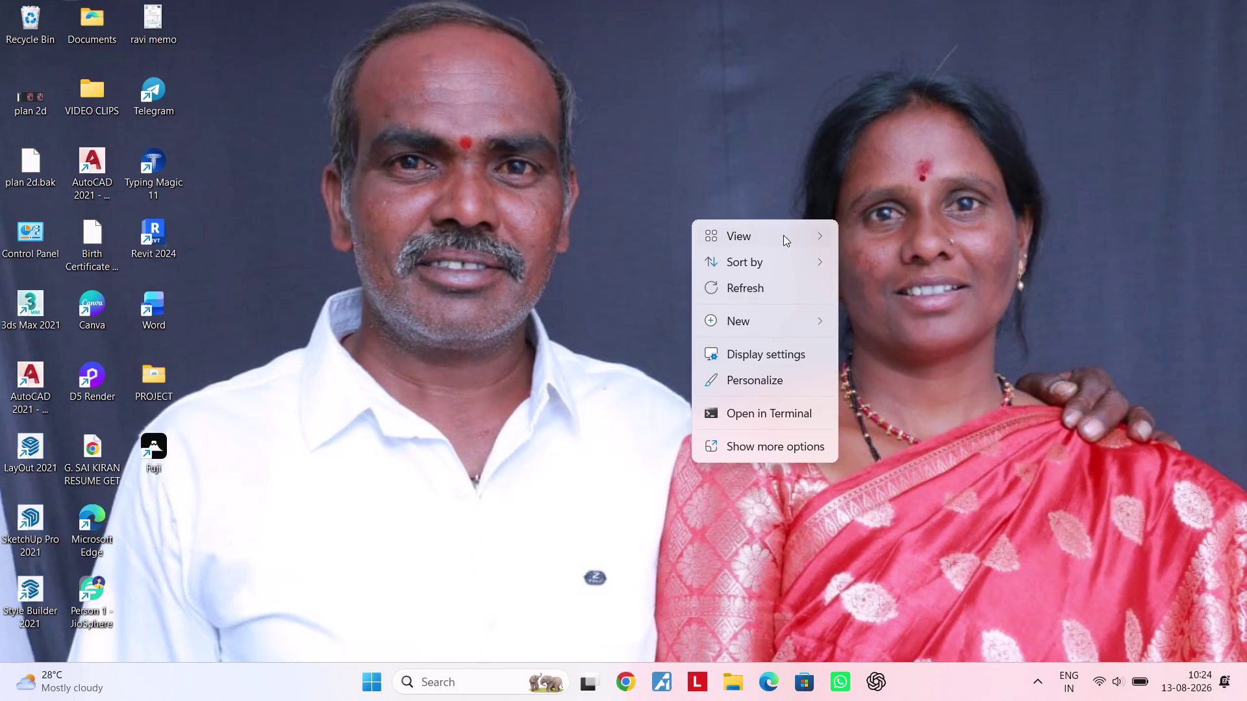
click(760, 297)
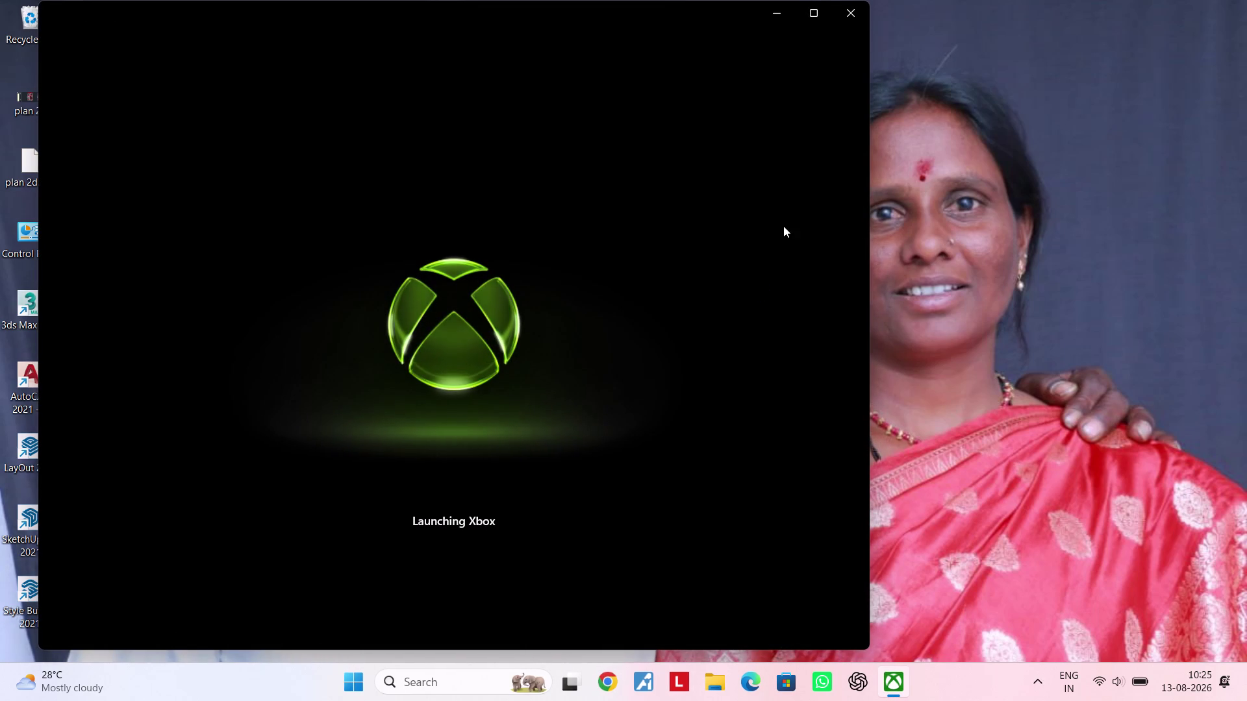